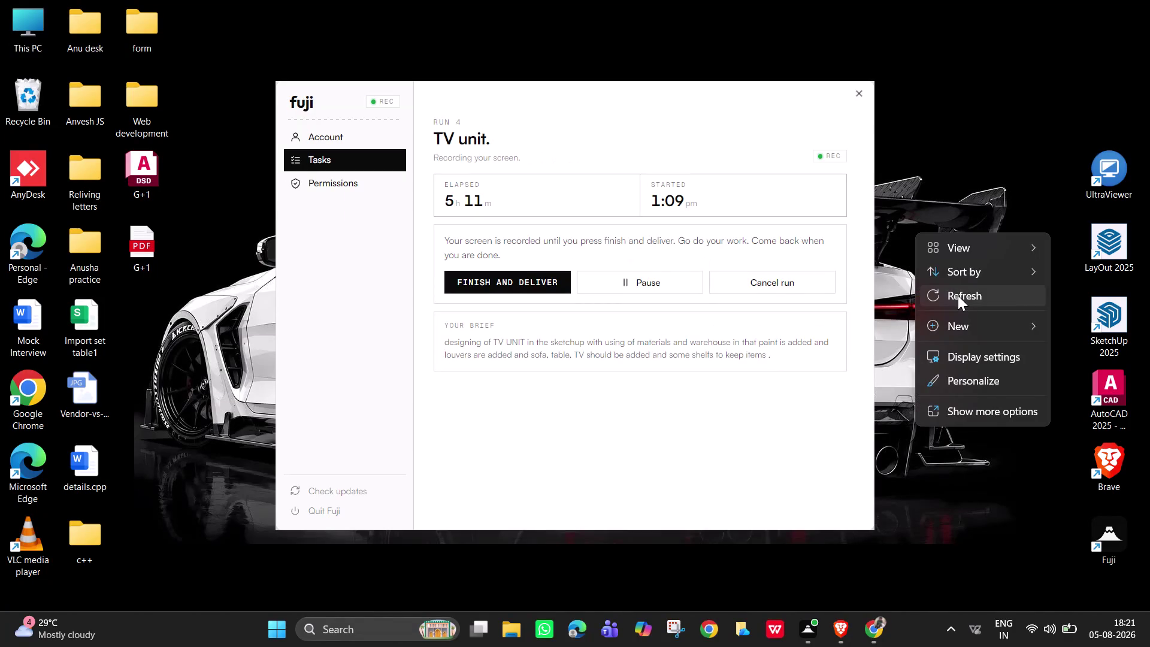
Refresh the desktop from the context menu, leaving only the TV unit recording window.
click(958, 295)
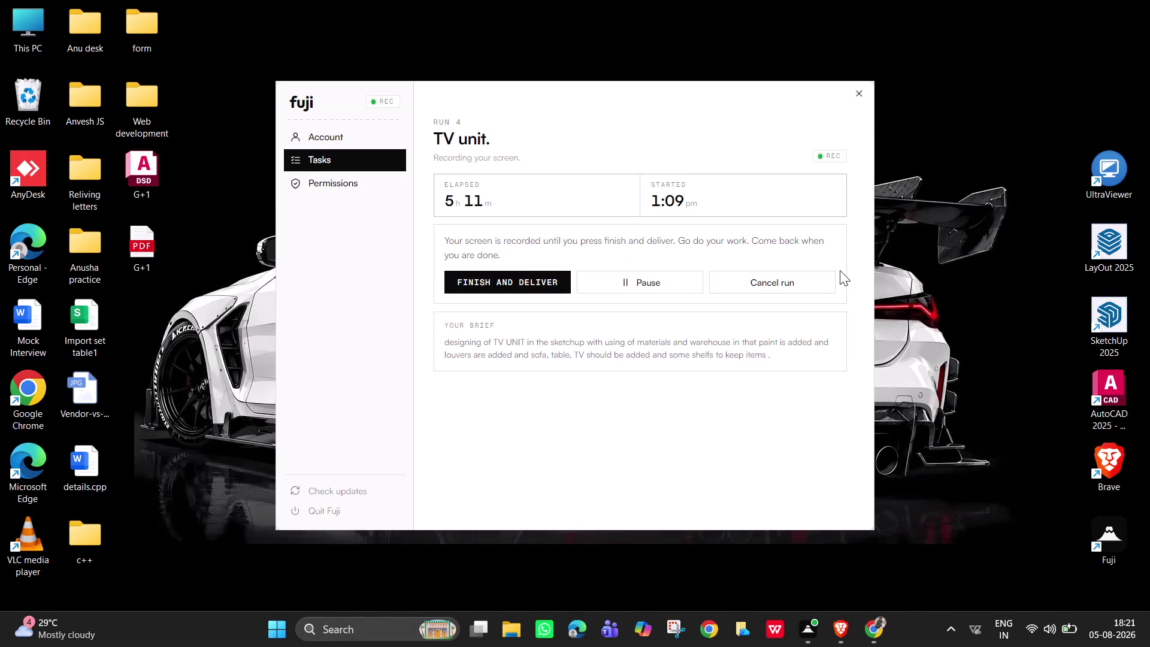